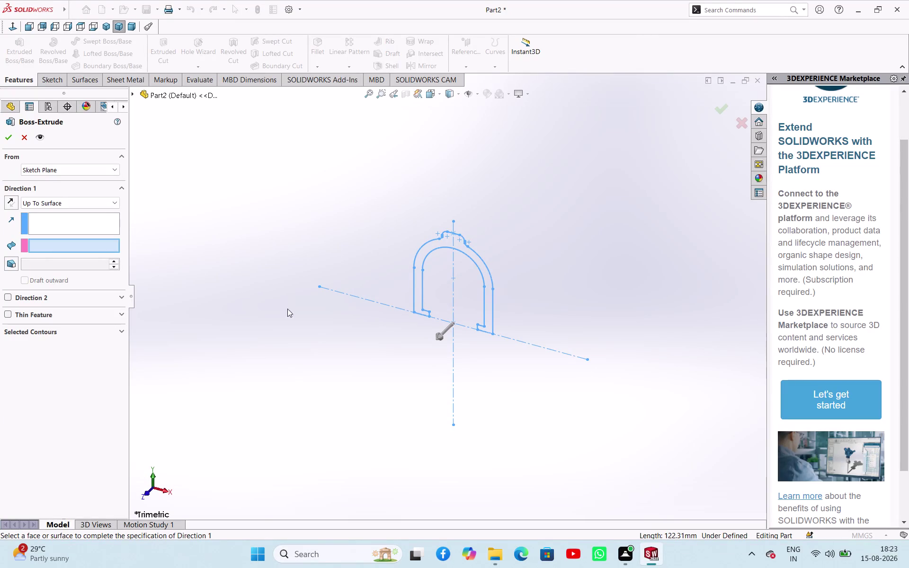
Try an Up To Surface extrusion of the arch sketch, then cancel it after the rebuild error.
click(133, 92)
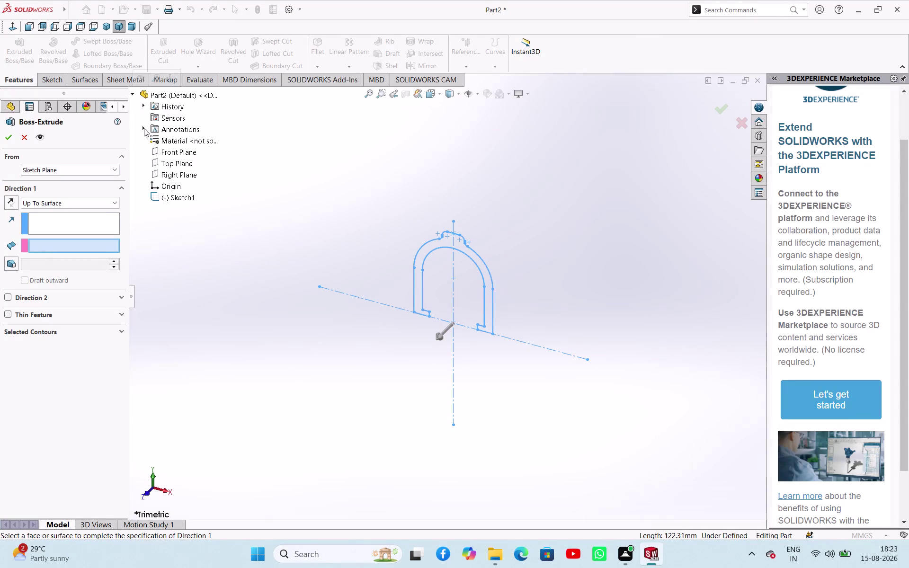
click(173, 198)
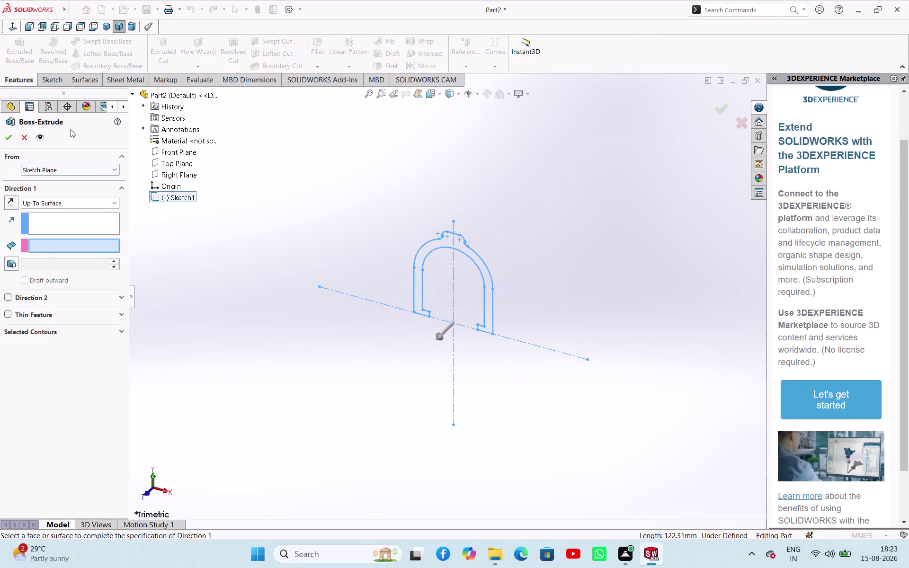
click(5, 141)
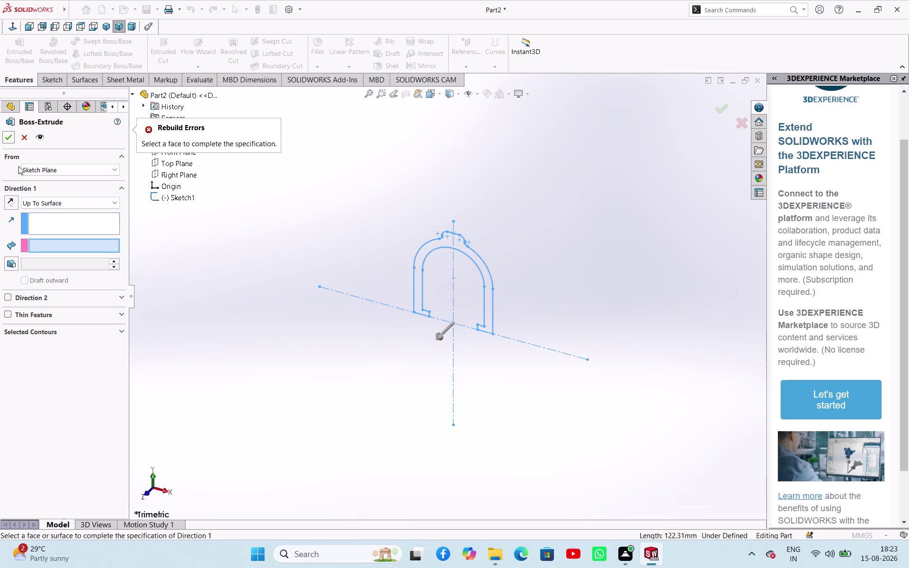
click(59, 225)
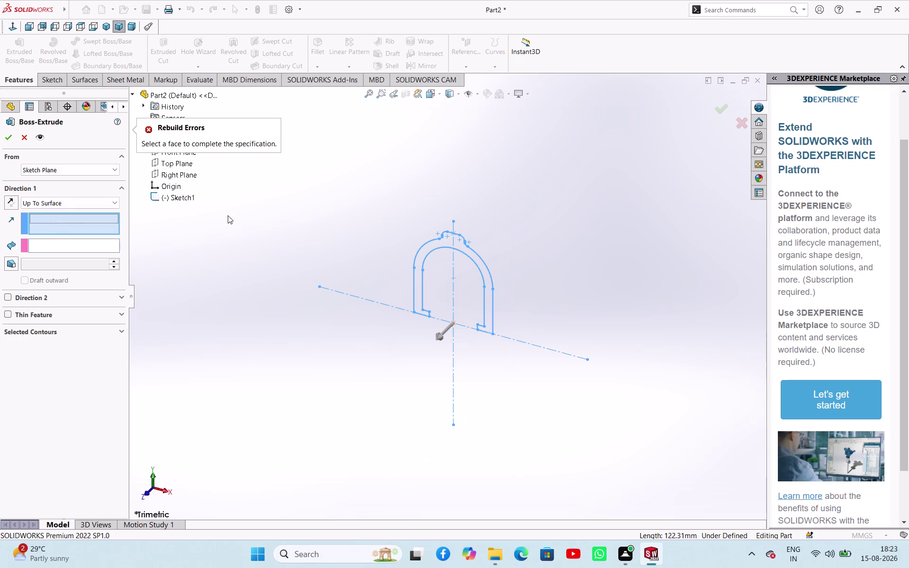
click(228, 216)
click(493, 281)
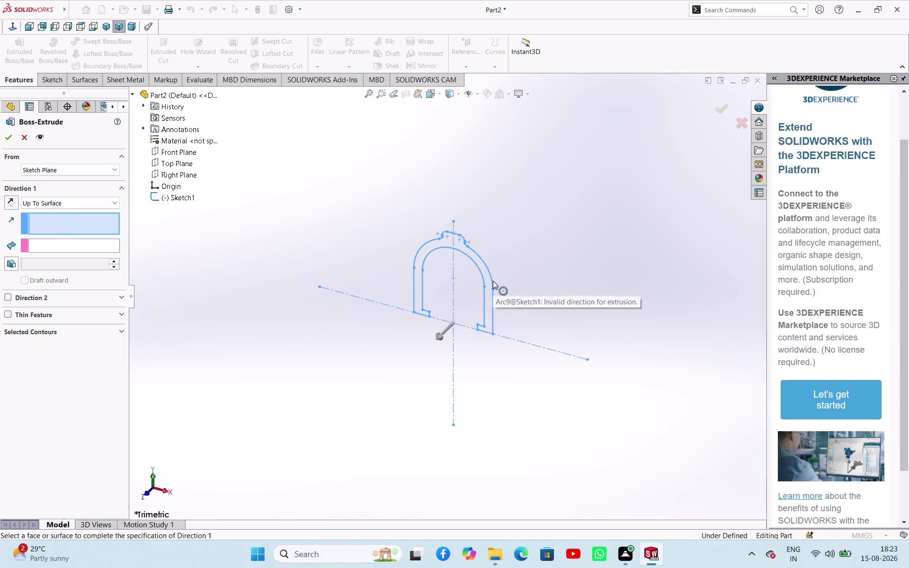
click(492, 293)
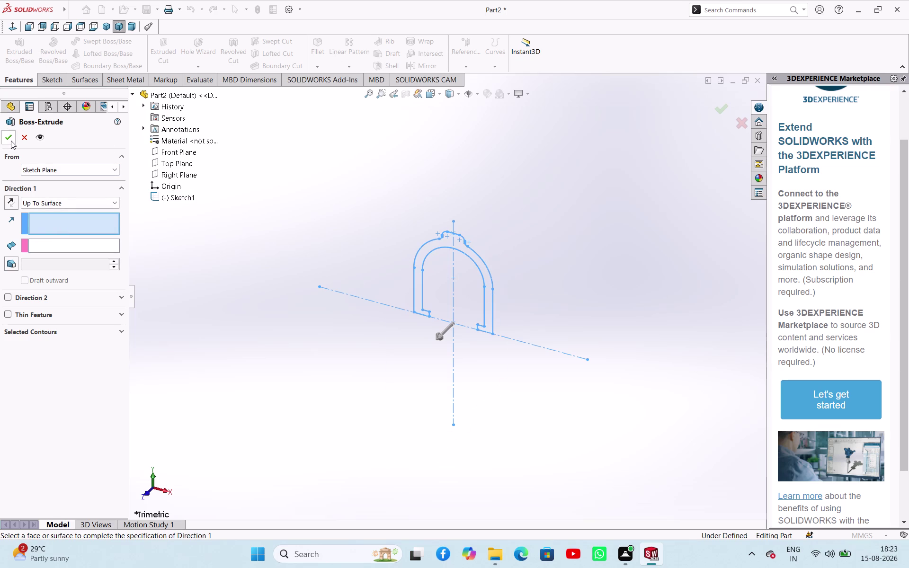
click(11, 141)
Clear the selection, switch to the Front view, and reopen Sketch1 for editing.
click(24, 137)
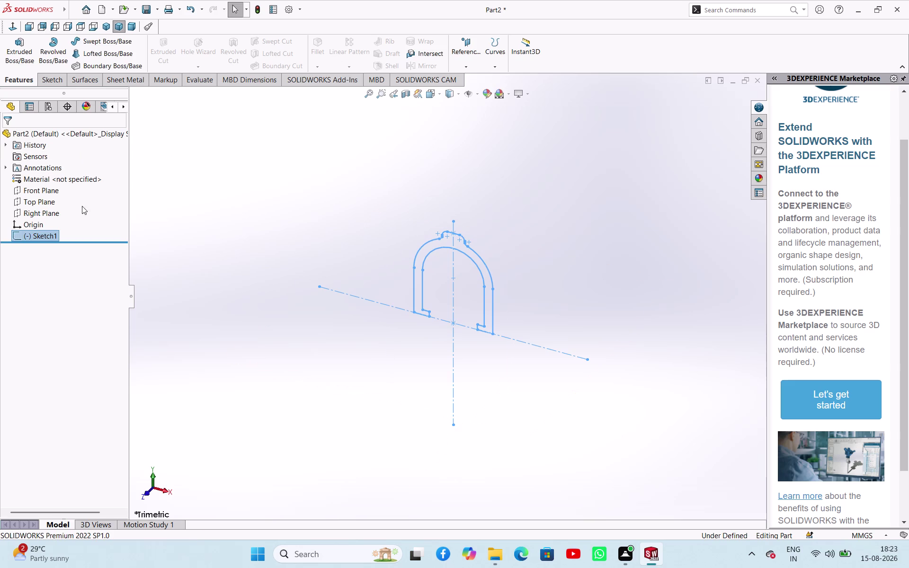
click(233, 235)
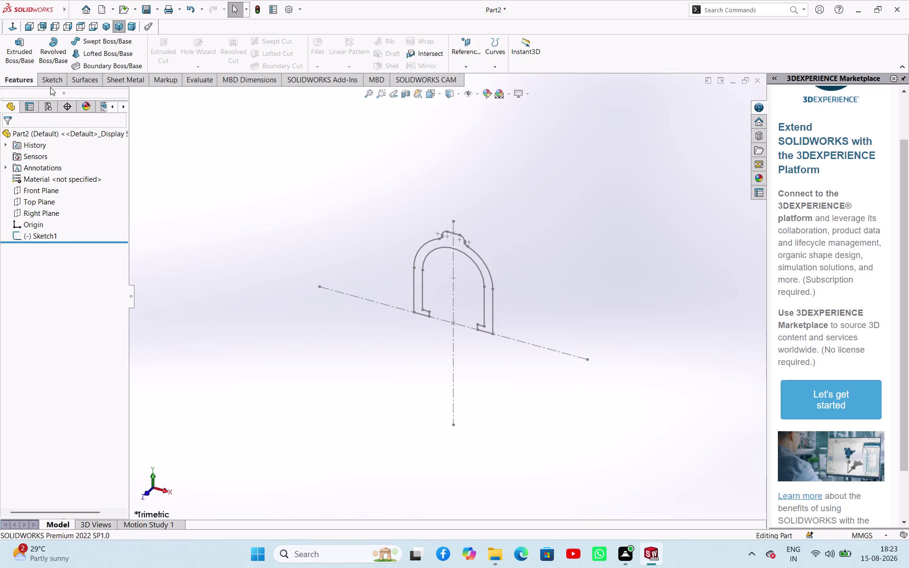
click(149, 495)
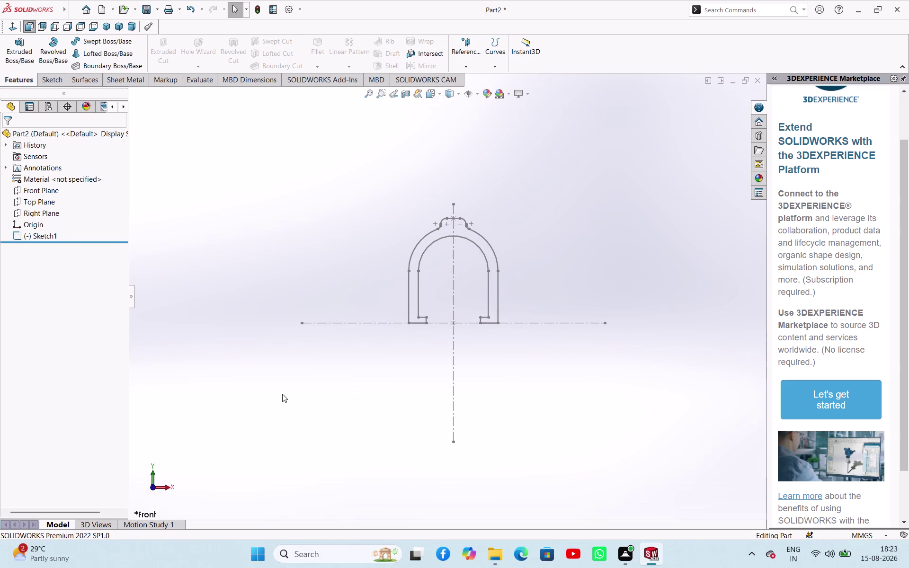
click(277, 302)
click(51, 235)
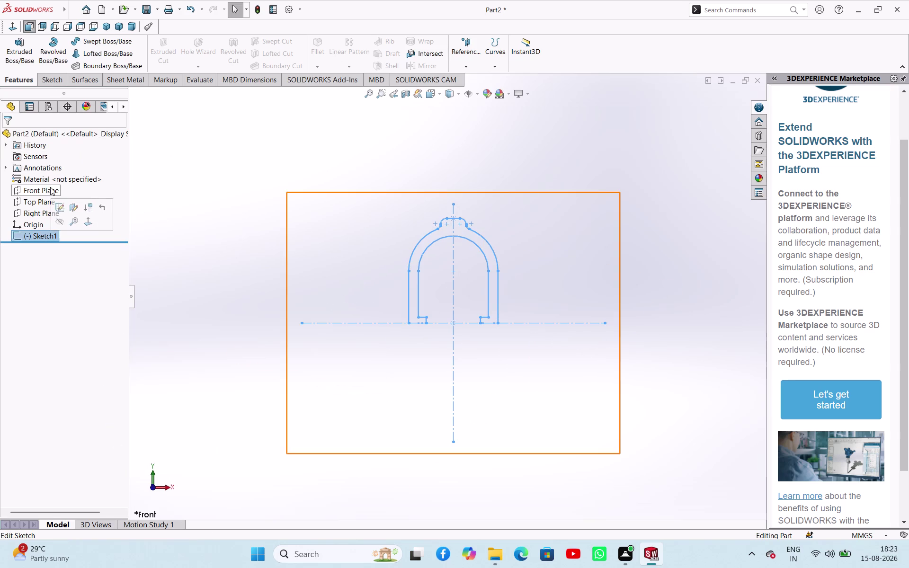
click(58, 205)
click(265, 242)
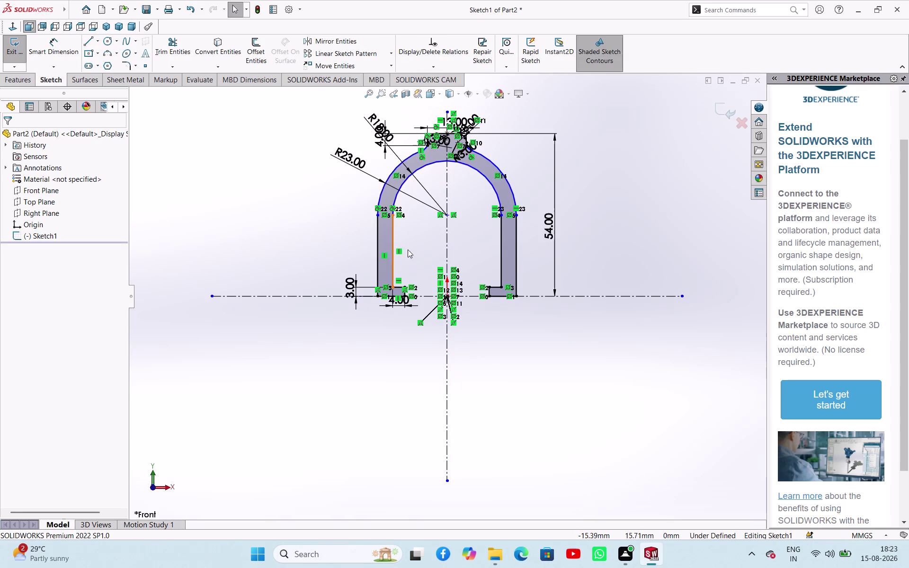
right_drag(327, 273, 323, 217)
click(391, 172)
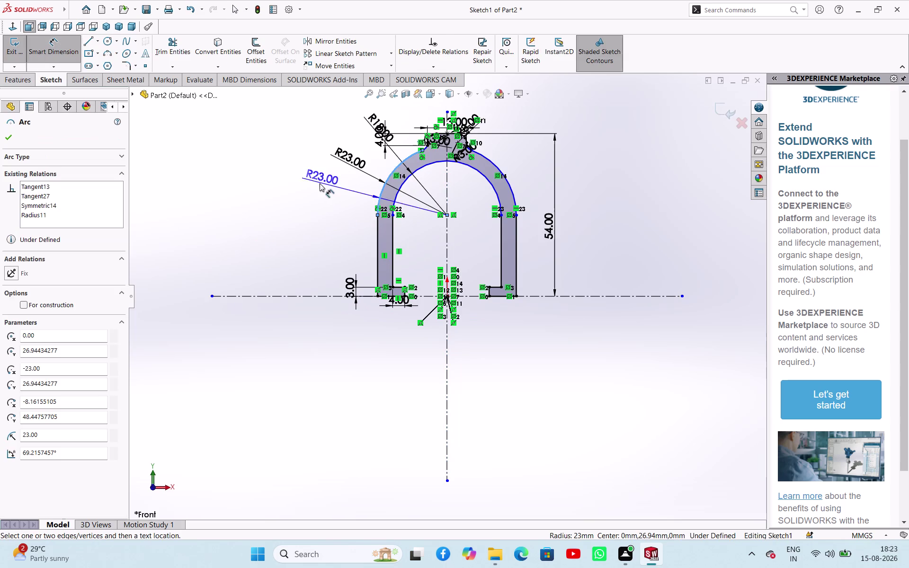
click(303, 187)
click(510, 289)
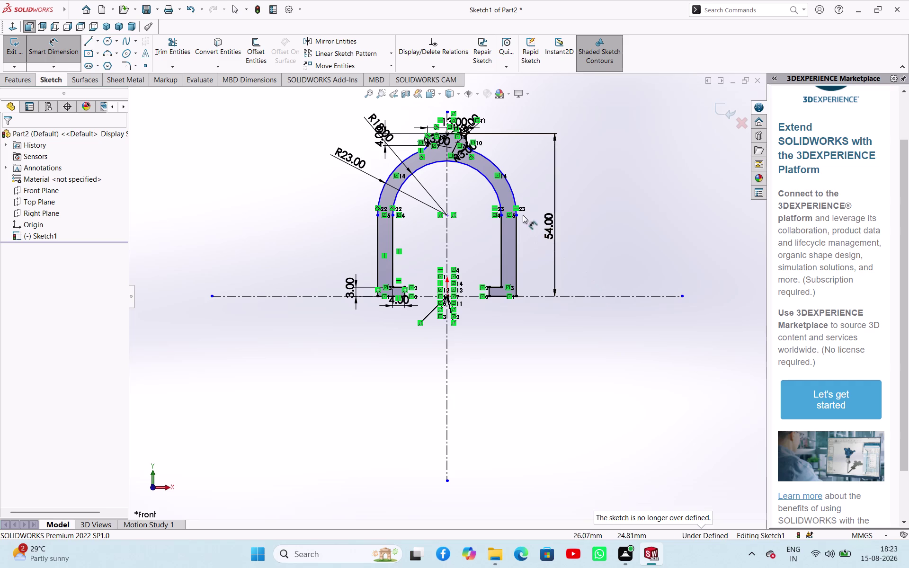
click(496, 194)
click(615, 175)
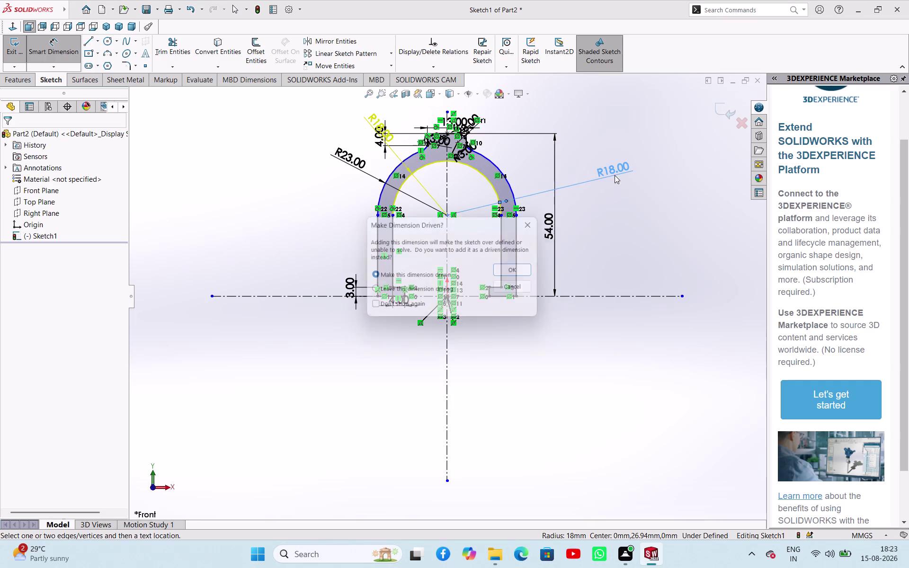
click(533, 223)
click(608, 228)
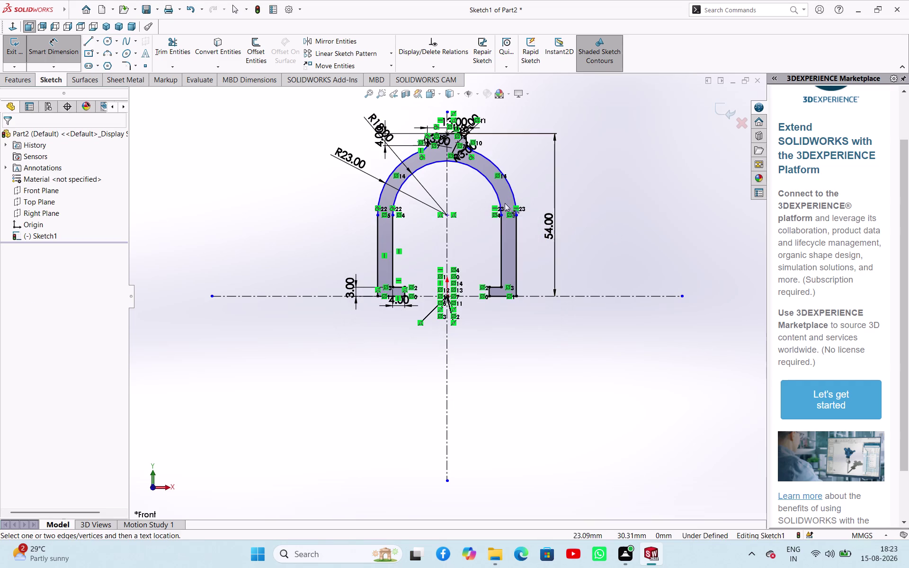
scroll(down, 3)
click(454, 257)
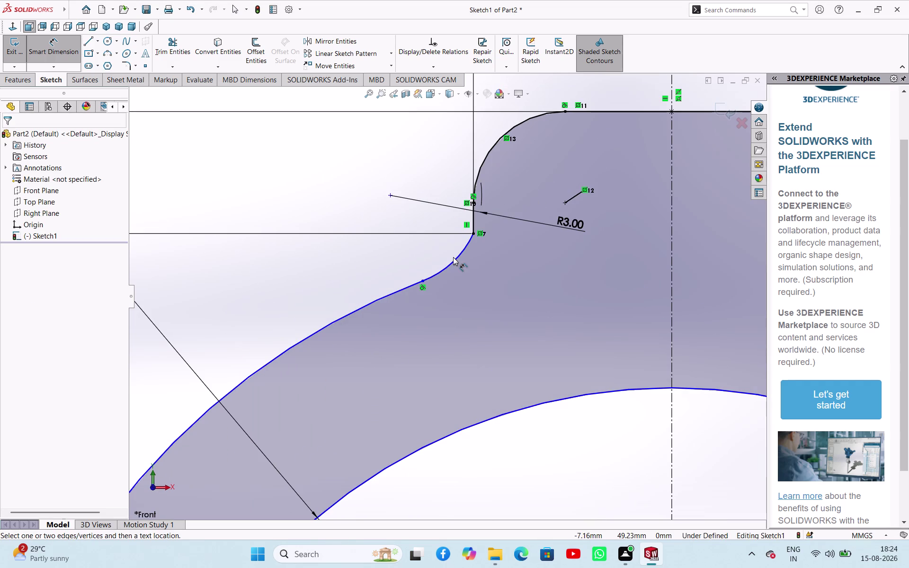
click(454, 261)
click(357, 177)
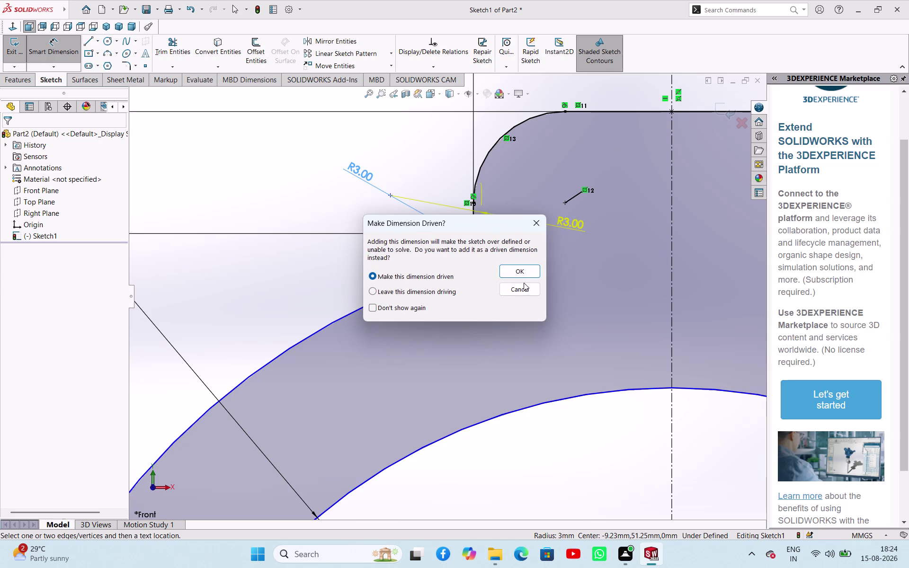
click(542, 224)
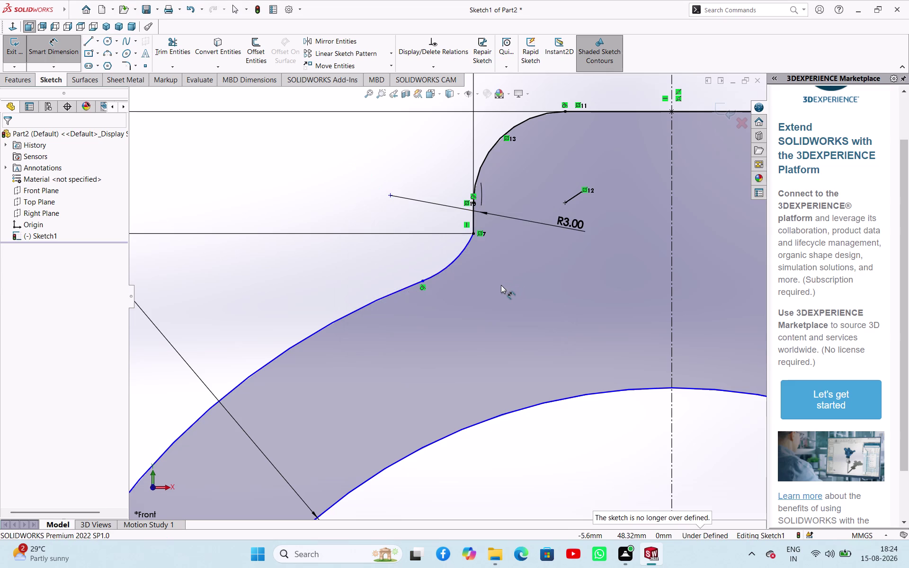
scroll(up, 3)
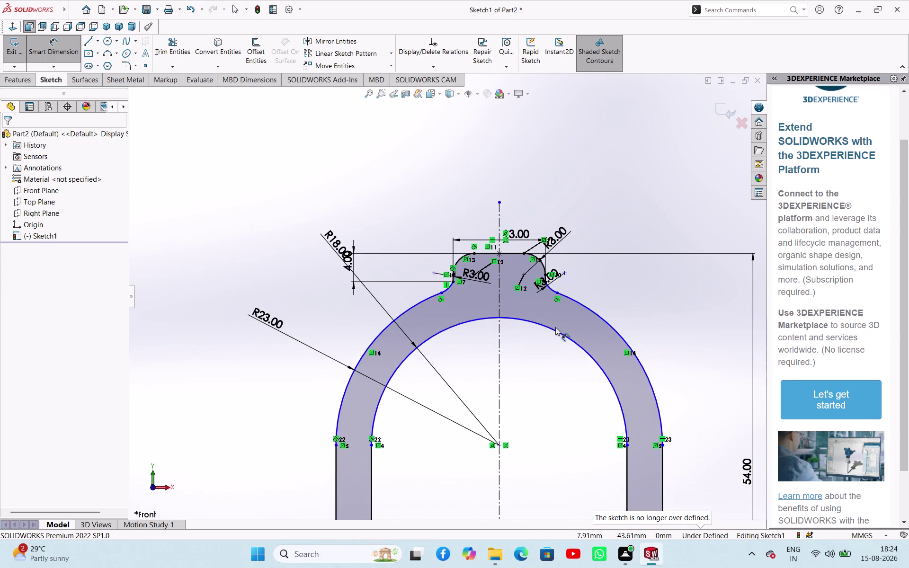
click(557, 332)
click(655, 274)
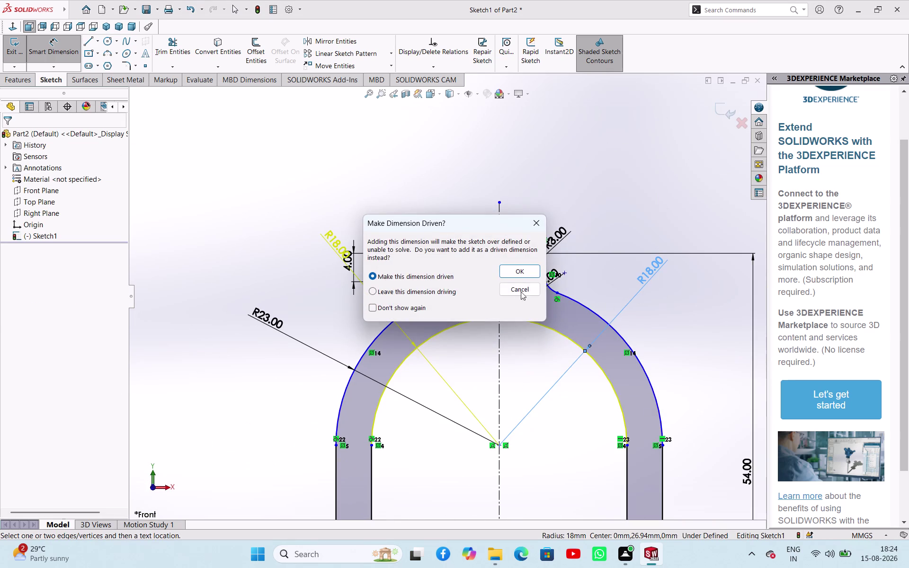
click(531, 286)
click(628, 331)
scroll(up, 3)
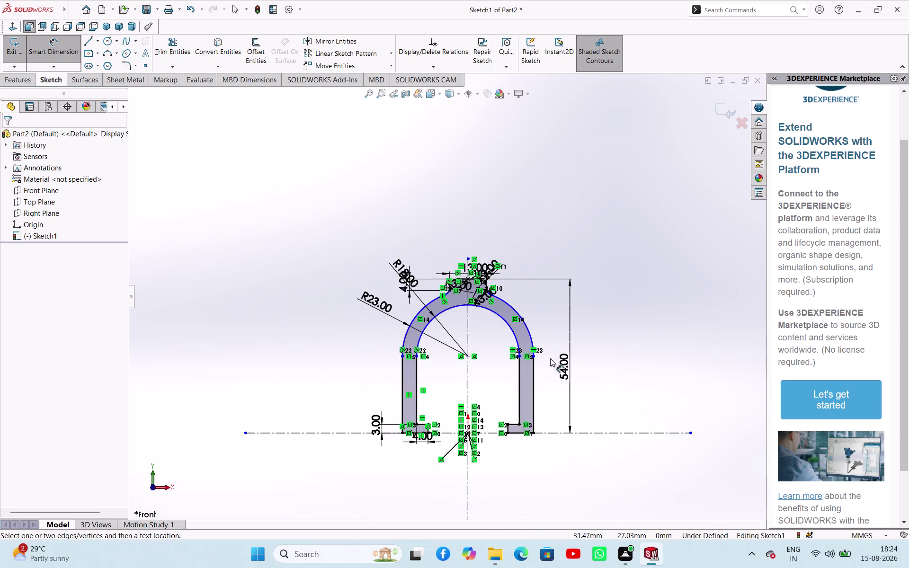
scroll(down, 3)
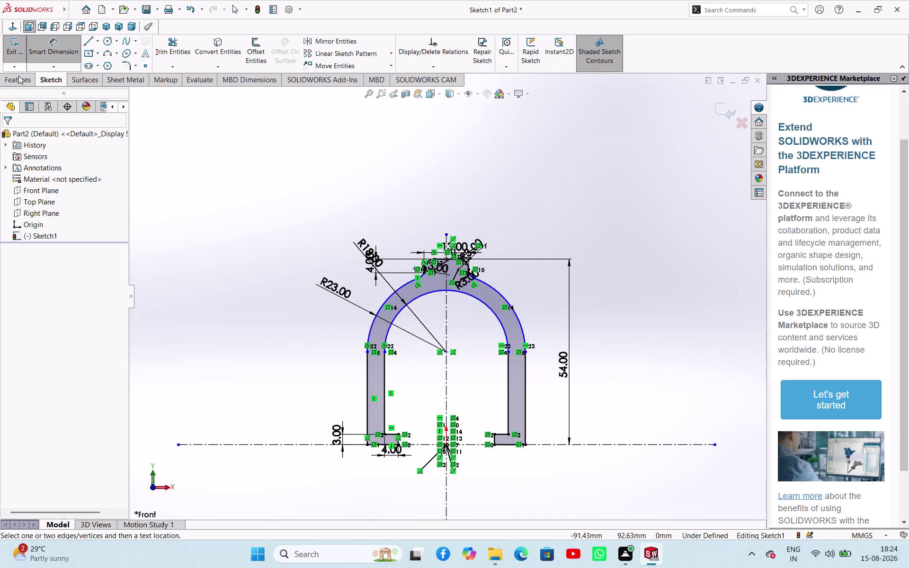
click(12, 57)
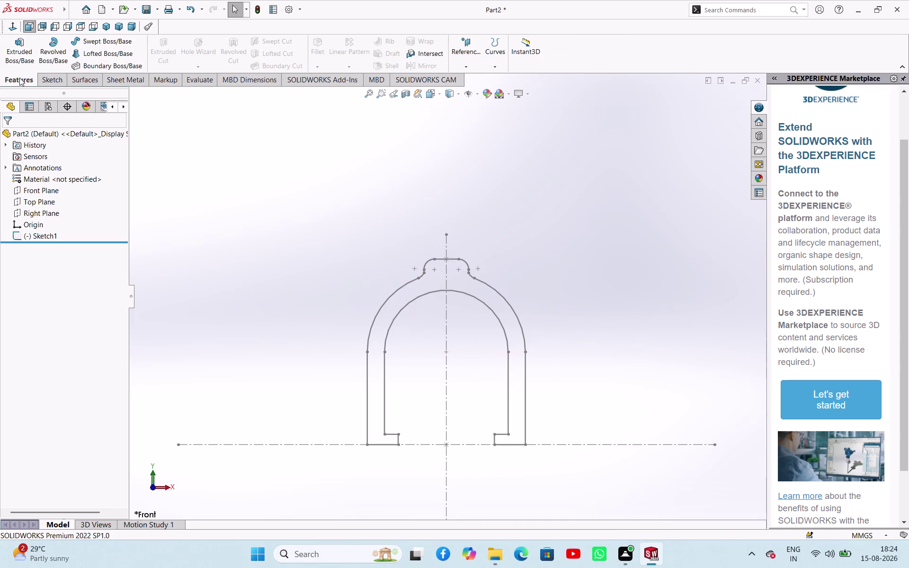
Extrude the arch sketch 13 mm with a Mid Plane end condition, creating Boss-Extrude1.
click(24, 47)
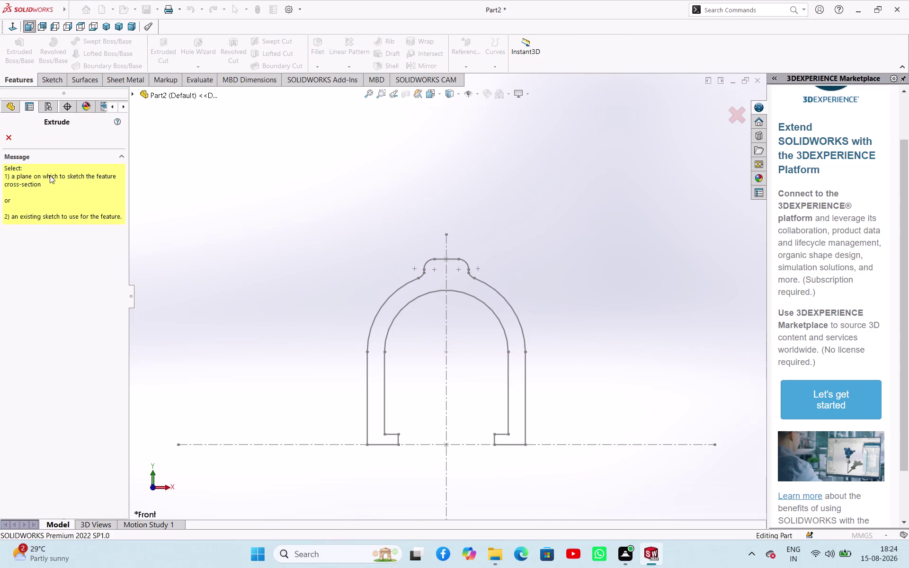
click(465, 293)
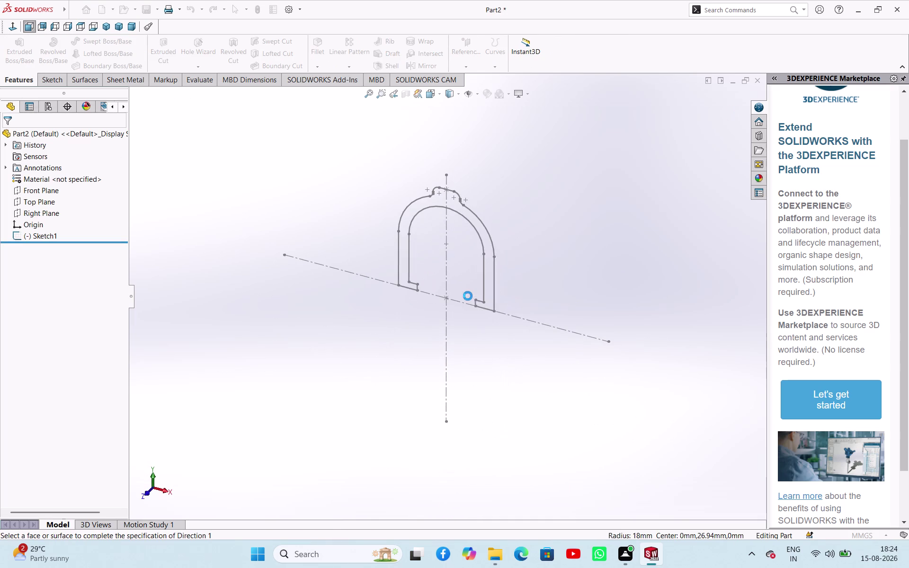
click(432, 256)
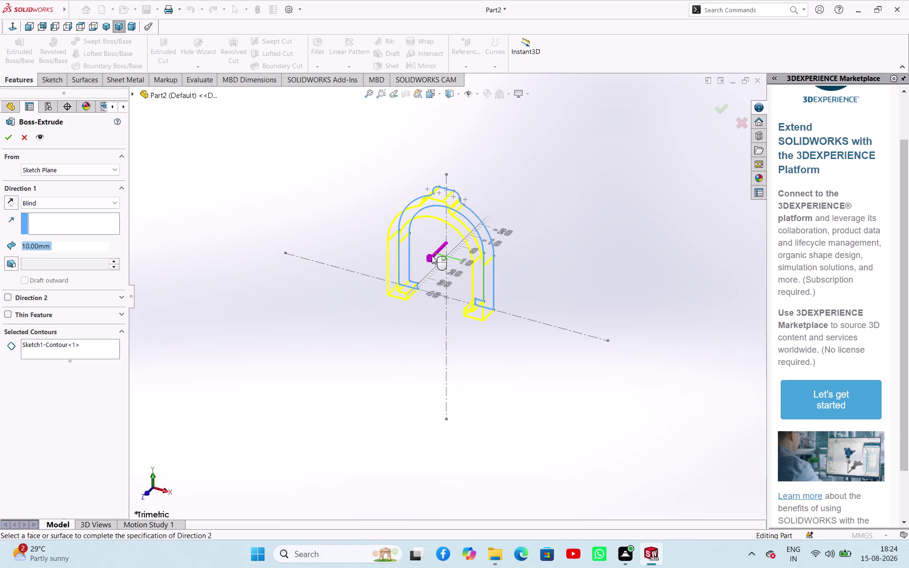
click(257, 297)
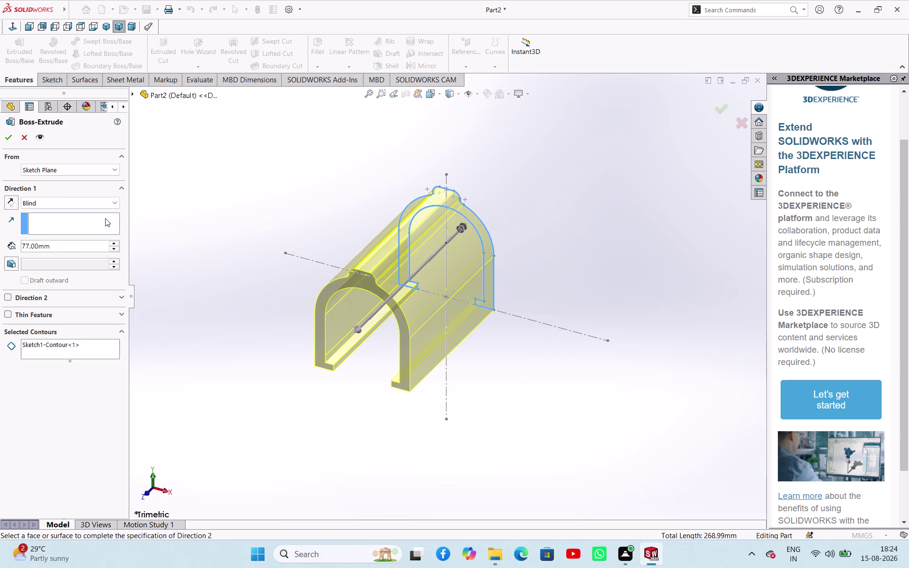
double_click(64, 243)
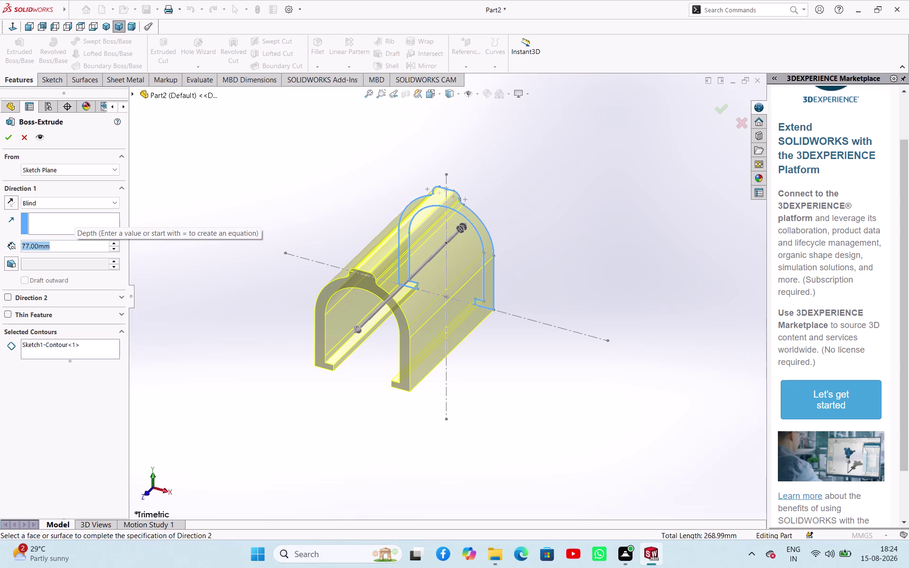
text(13)
key(Return)
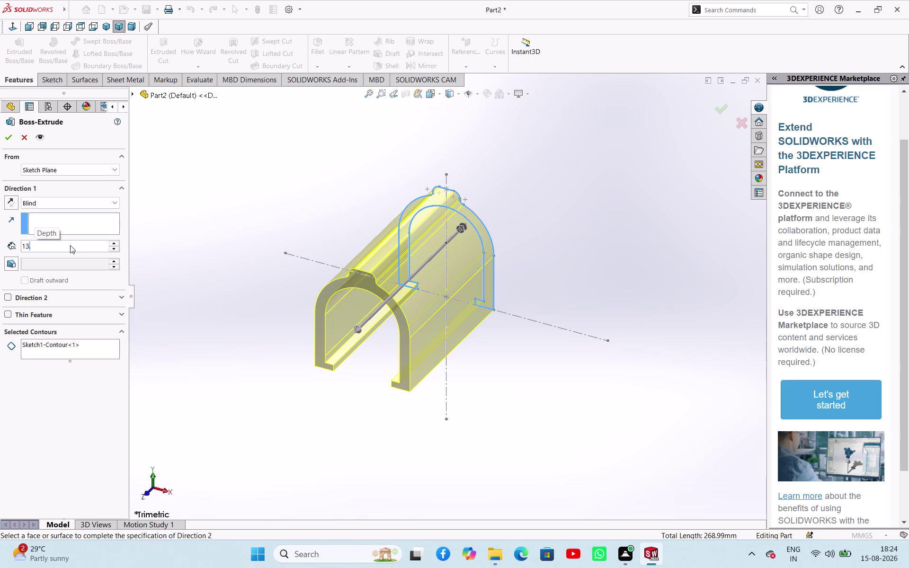
click(64, 201)
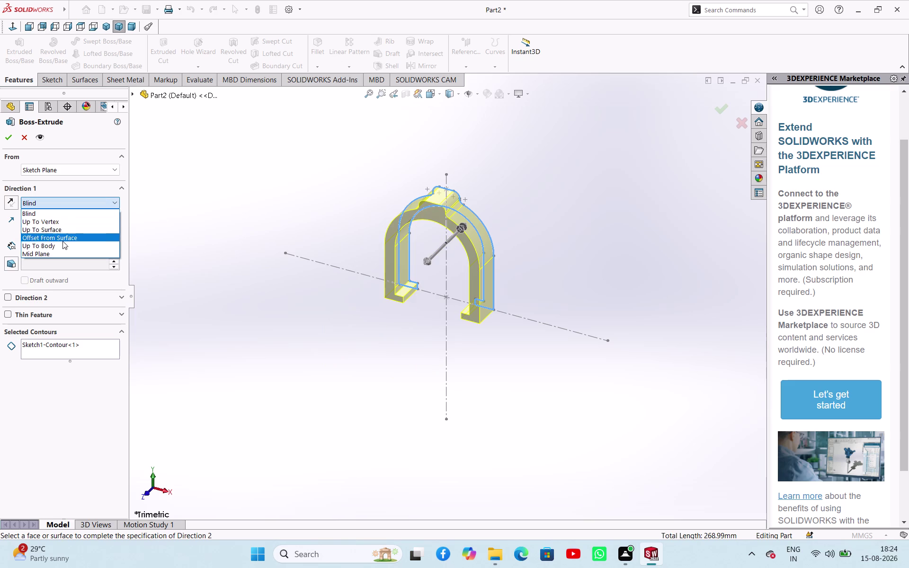
click(61, 250)
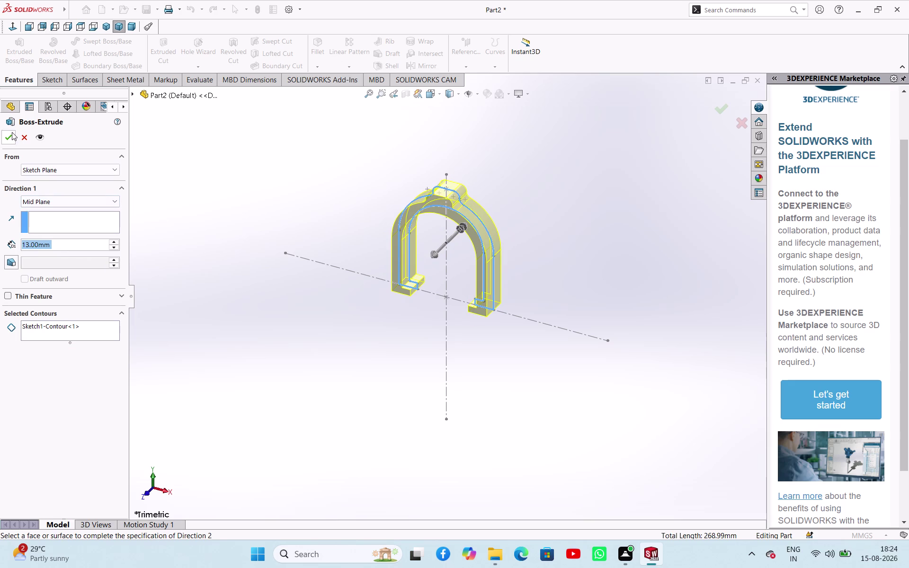
click(10, 132)
click(218, 195)
middle_click(431, 324)
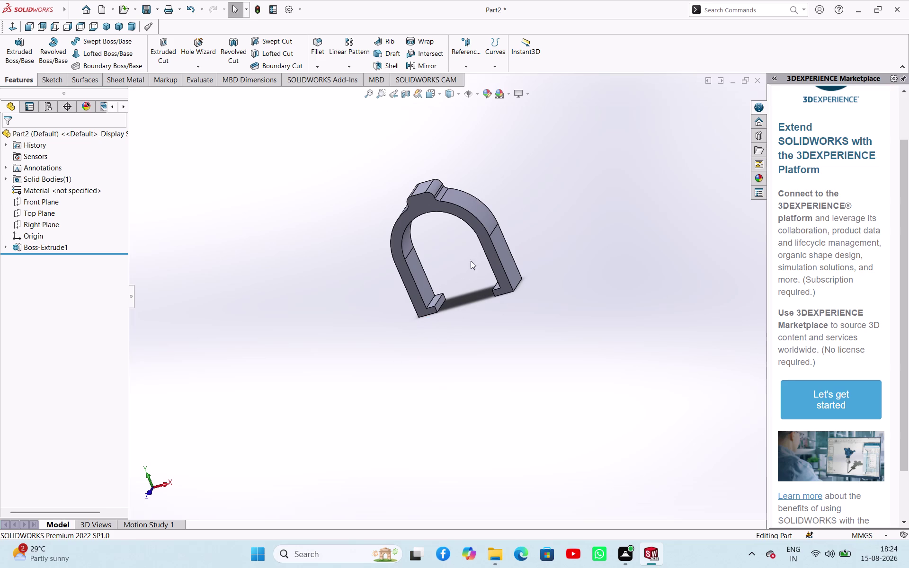
scroll(down, 3)
click(404, 171)
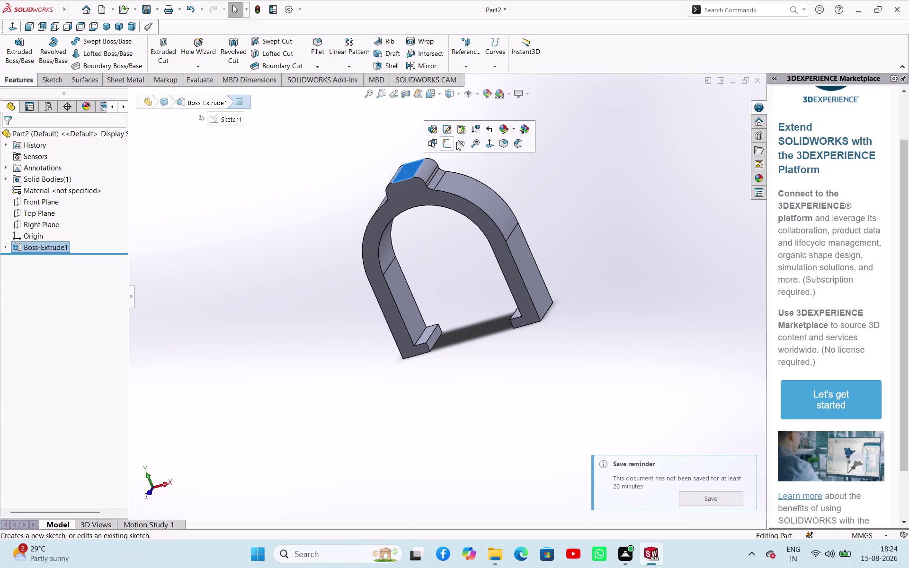
click(442, 132)
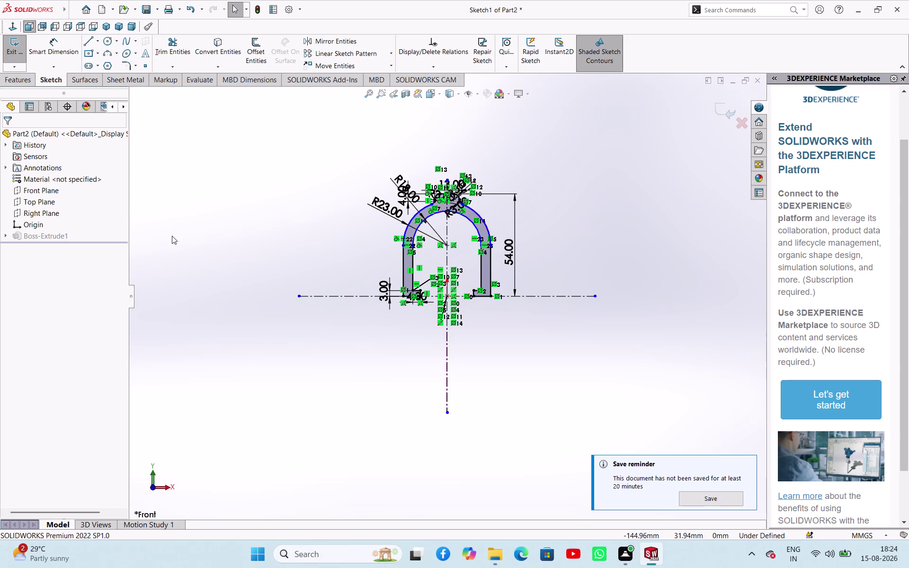
key(ctrl+z)
click(404, 171)
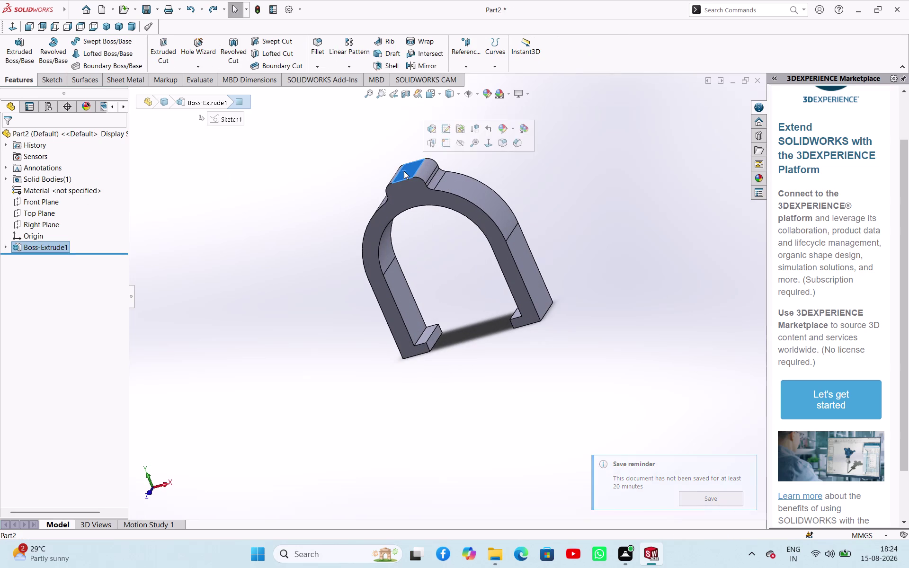
click(450, 145)
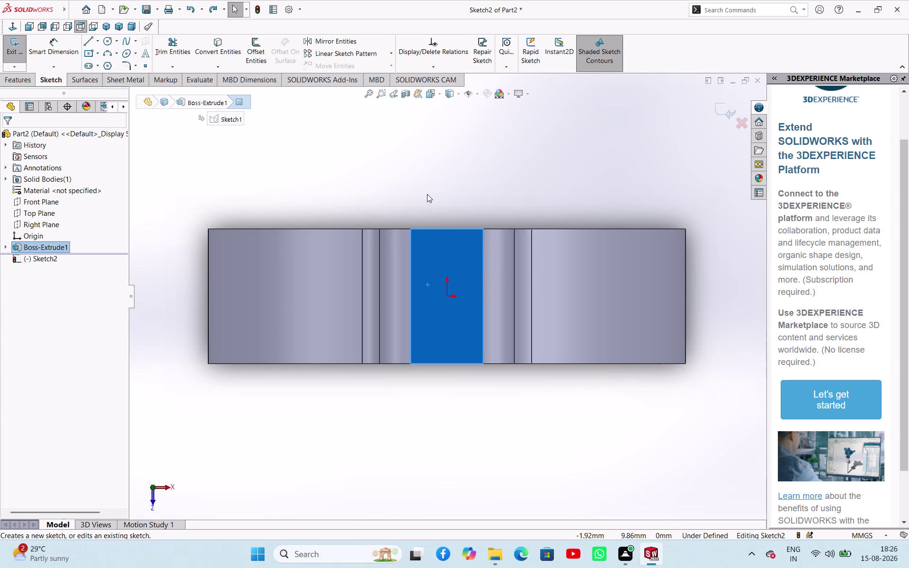
Pick the Circle tool for the new sketch on the boss top face.
click(107, 43)
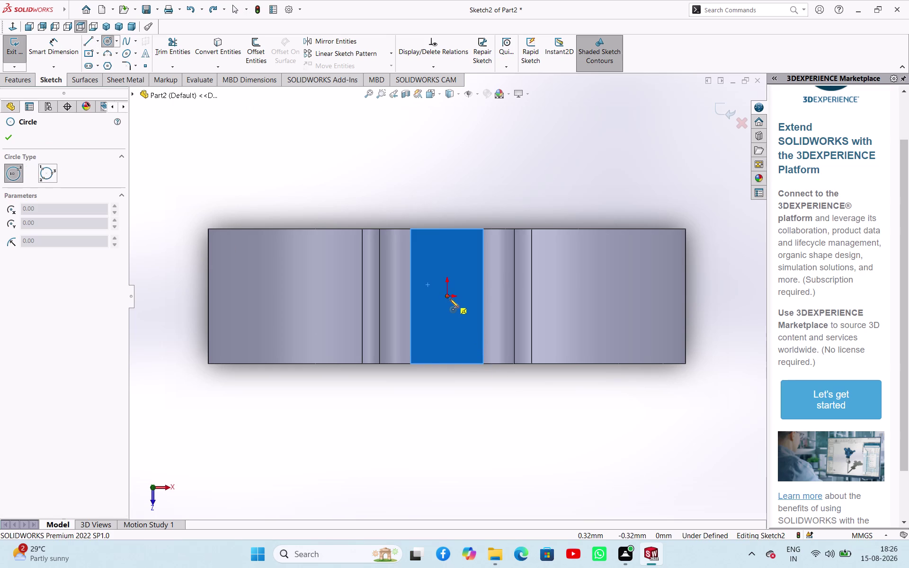
Draw a circle centred on the origin and dimension its diameter to 4 mm.
click(448, 297)
click(456, 322)
right_click(415, 188)
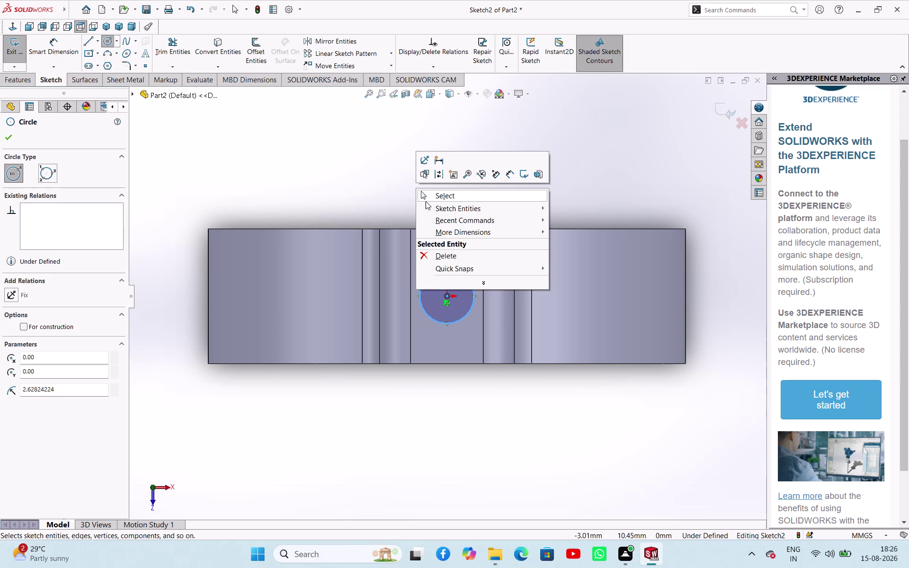
click(426, 196)
right_drag(407, 203, 406, 153)
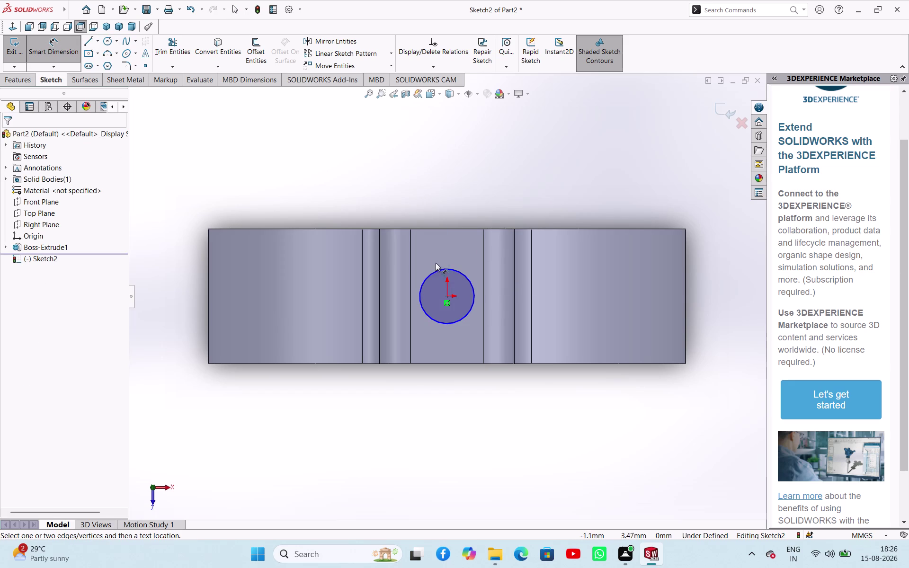
click(436, 271)
click(400, 190)
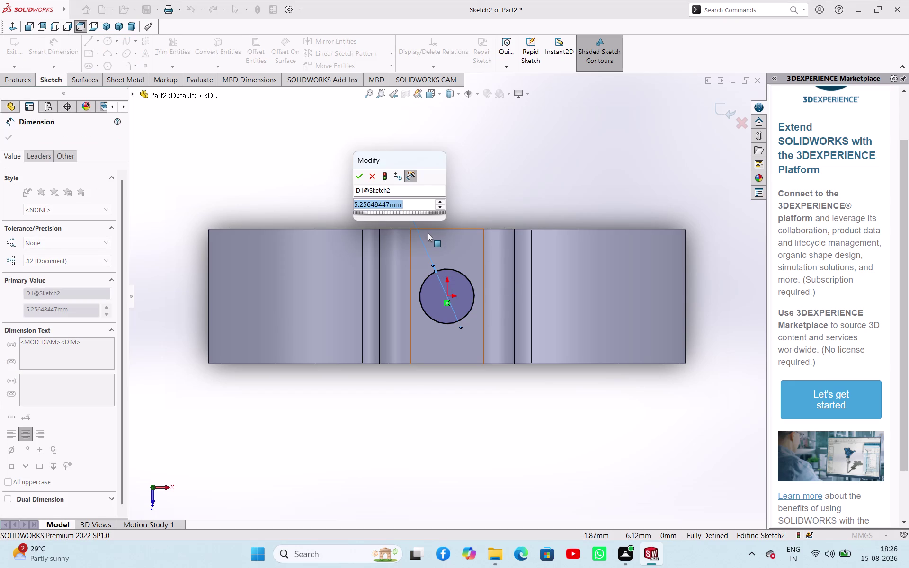
key(4)
key(Return)
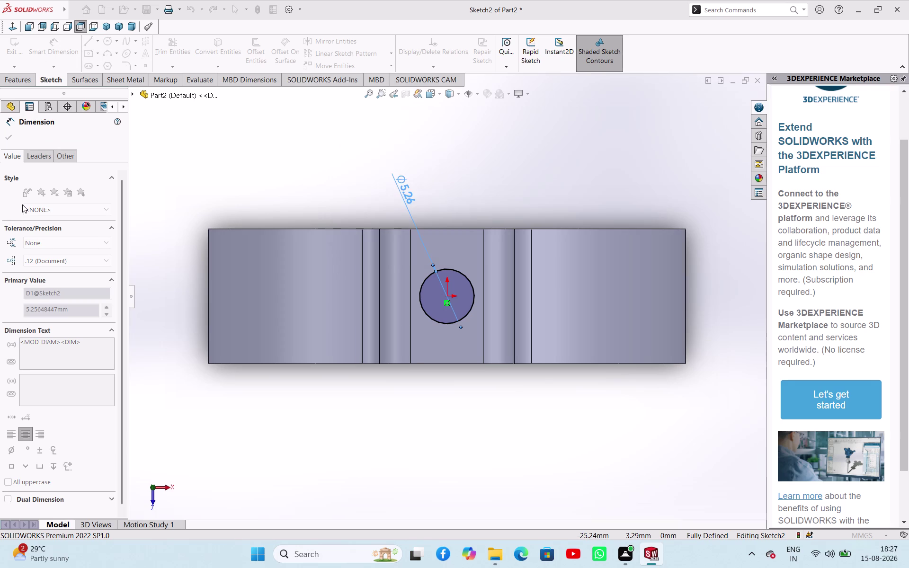
click(13, 141)
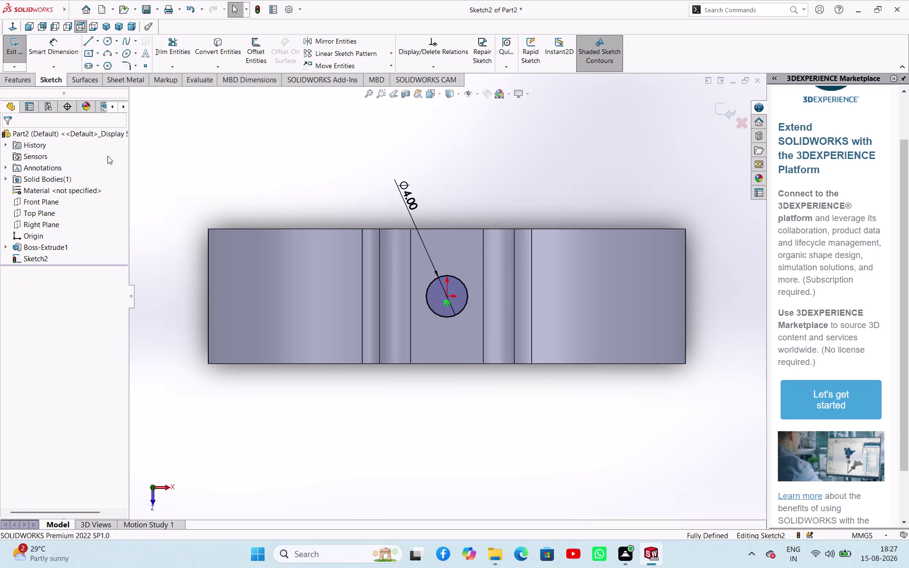
Try 23 mm and 6.50 mm position dimensions, discard the over-defining ones, and exit the sketch.
click(69, 46)
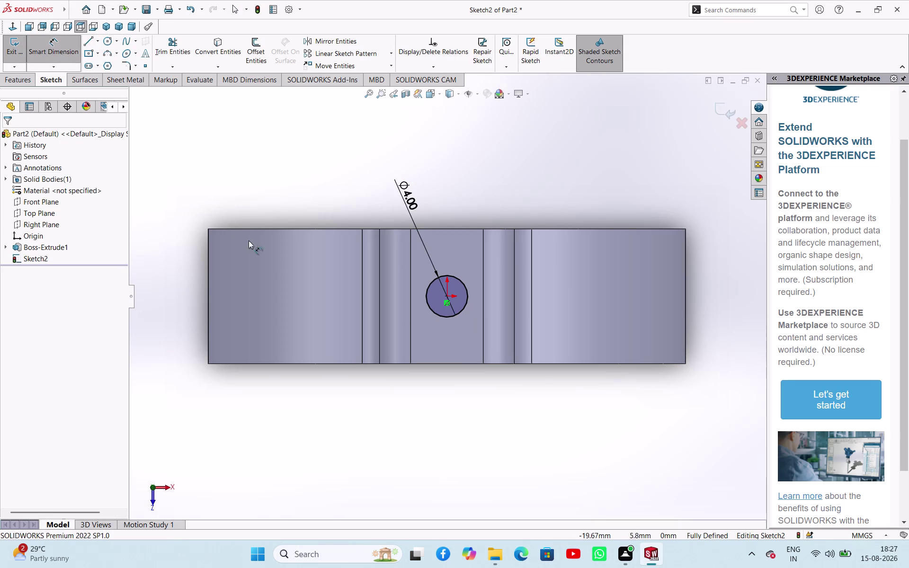
click(450, 297)
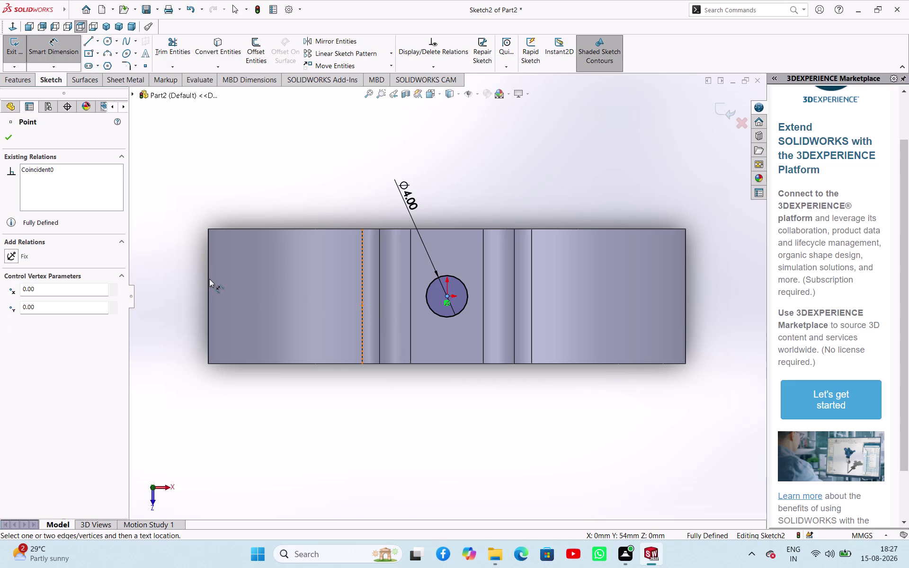
click(208, 281)
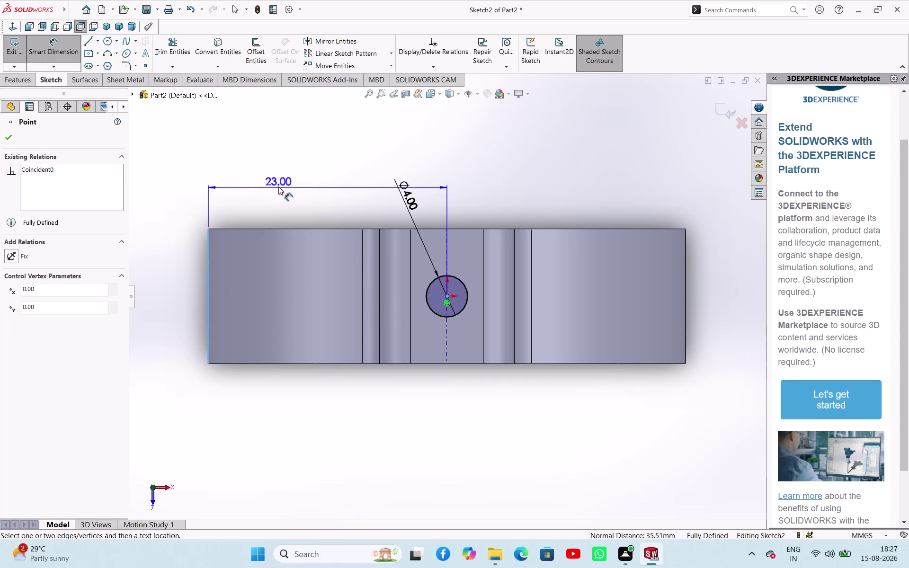
click(278, 187)
click(529, 220)
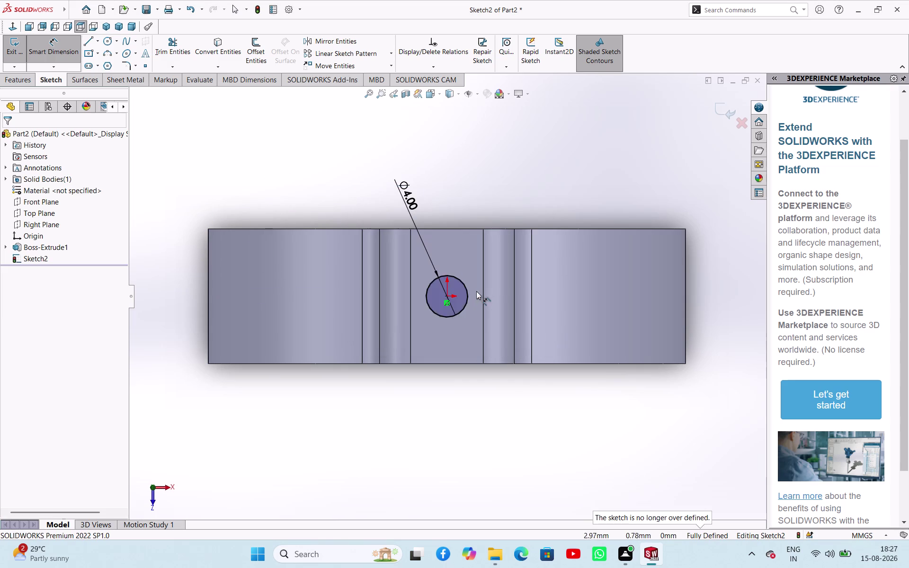
click(448, 294)
click(473, 229)
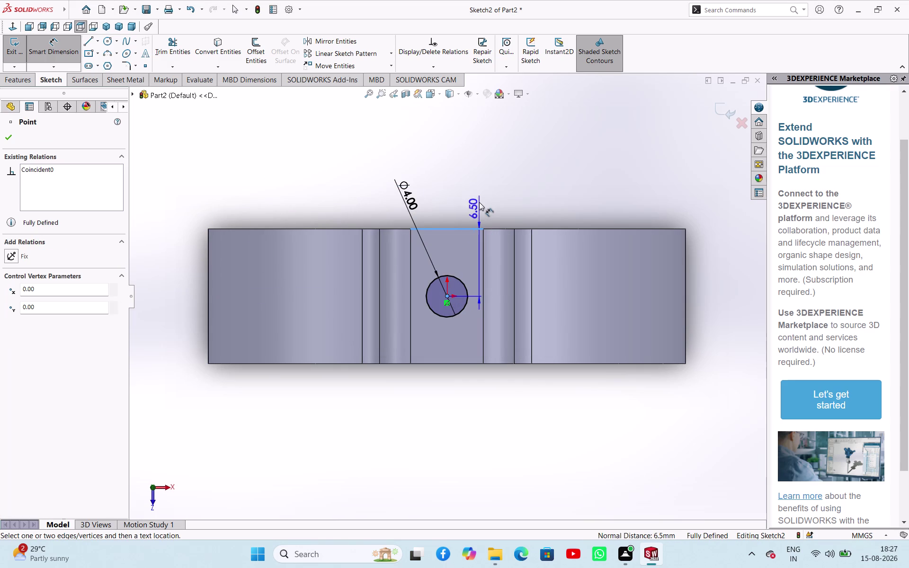
click(481, 195)
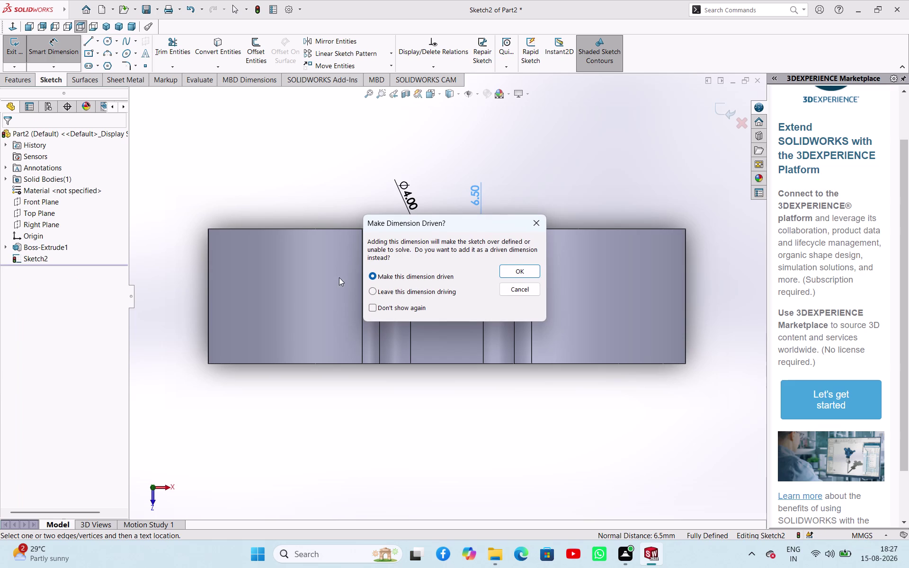
click(529, 223)
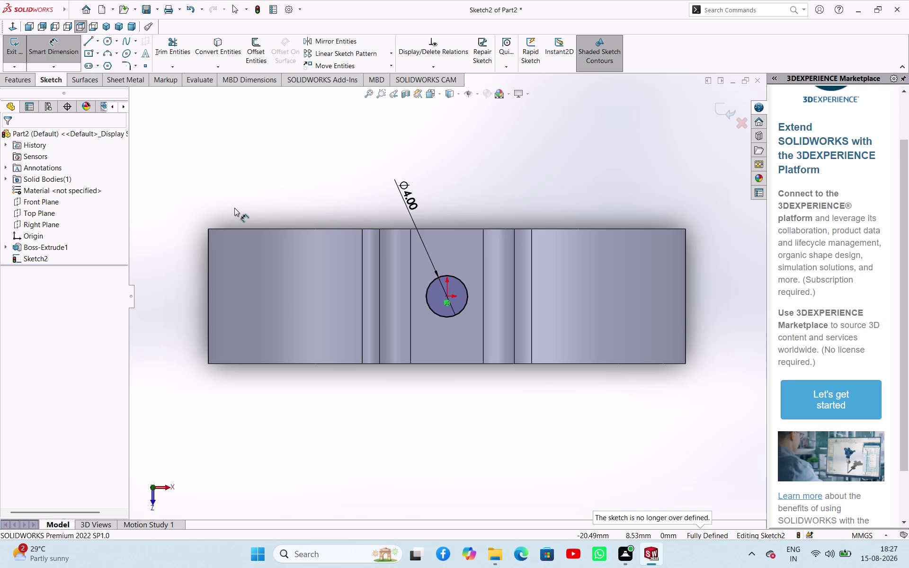
click(21, 53)
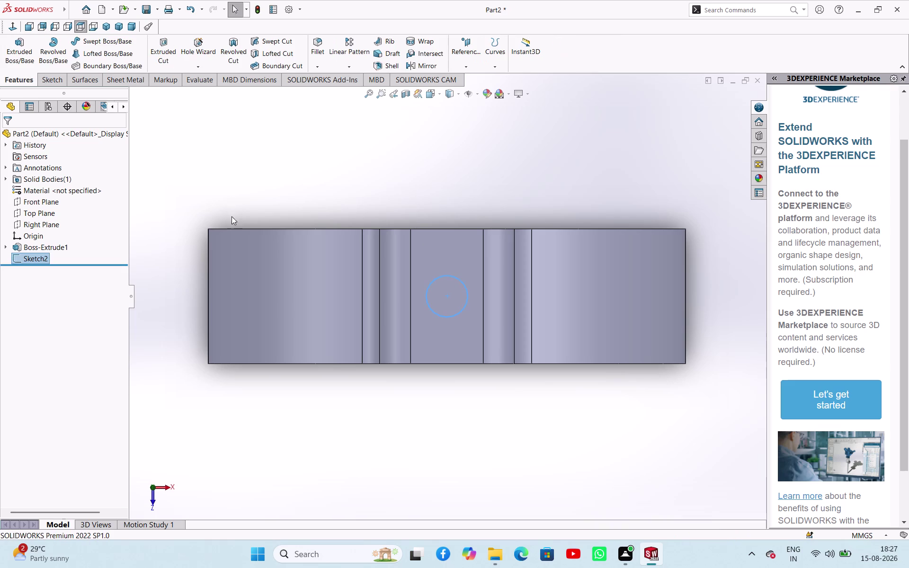
Extrude-cut the Ø4 mm circle mid-plane, about 27 mm deep through the boss.
middle_drag(268, 225, 258, 143)
click(163, 51)
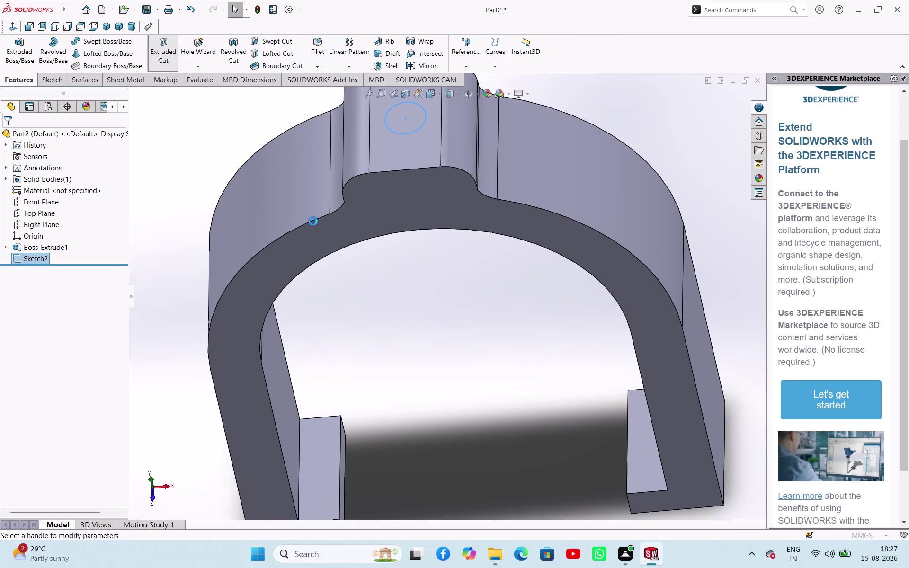
middle_drag(391, 291, 388, 190)
scroll(up, 3)
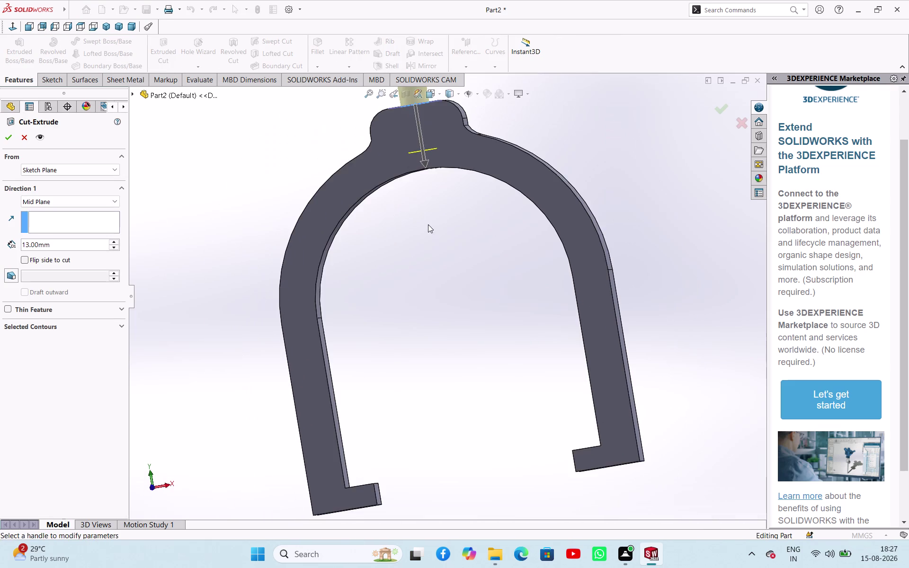
middle_drag(431, 227, 426, 154)
drag(433, 210, 434, 227)
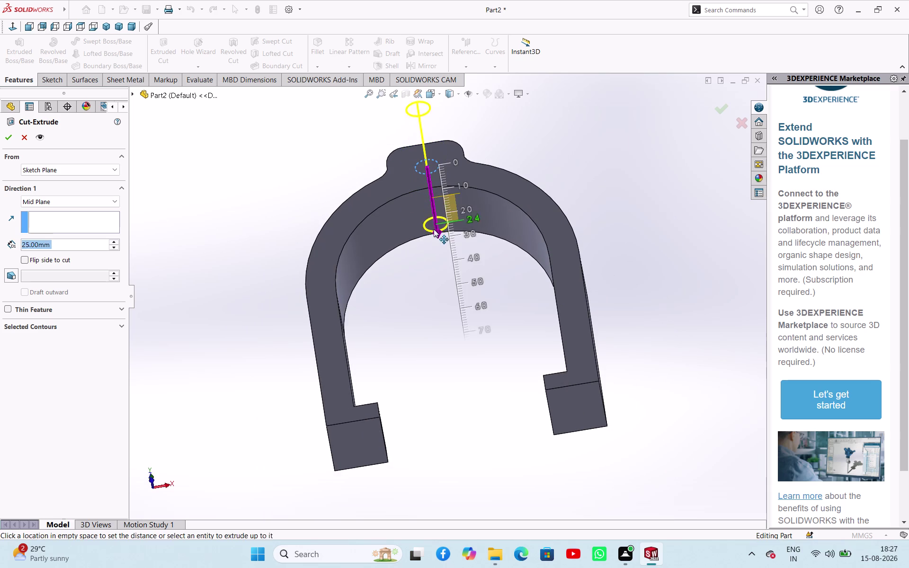
drag(434, 227, 433, 233)
click(9, 138)
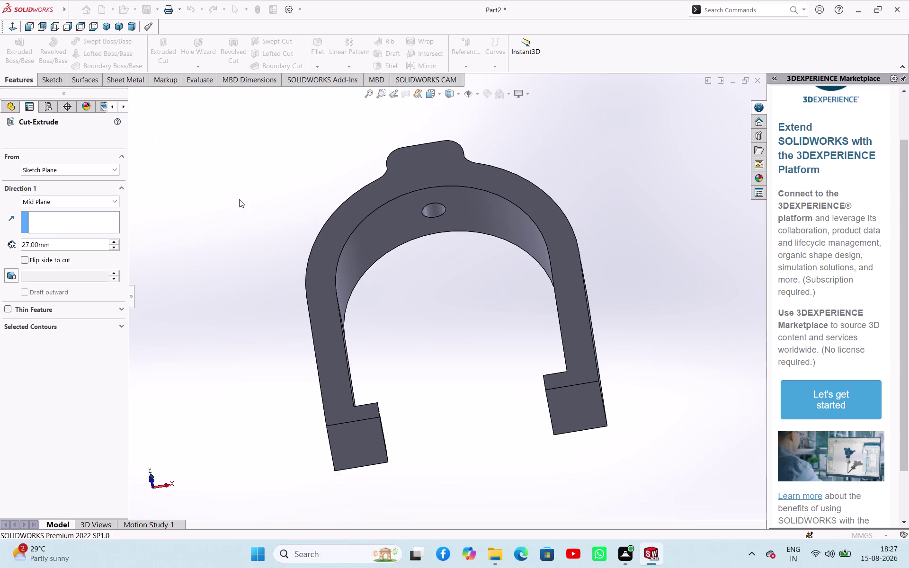
drag(252, 200, 262, 199)
middle_drag(363, 234, 444, 455)
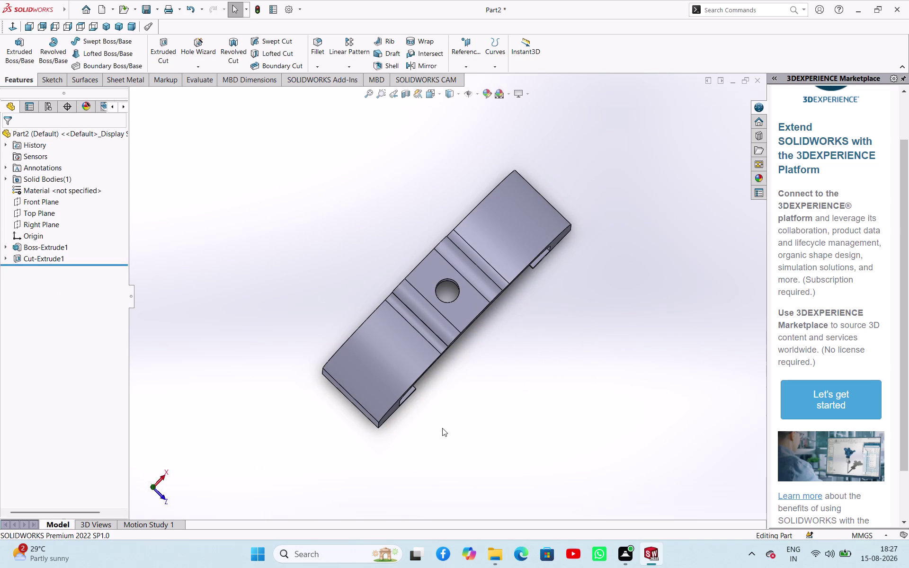